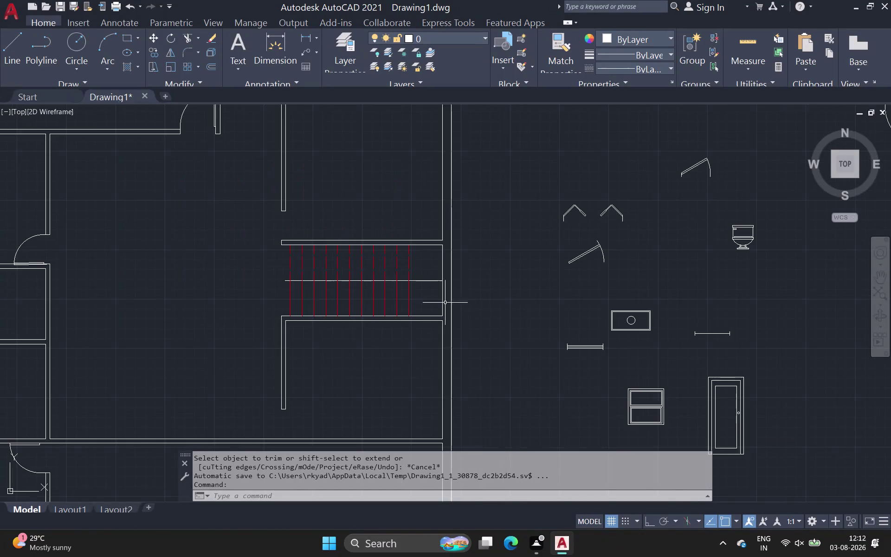
Select a door swing symbol beside the plan and copy it from its leaf corner.
scroll(down, 3)
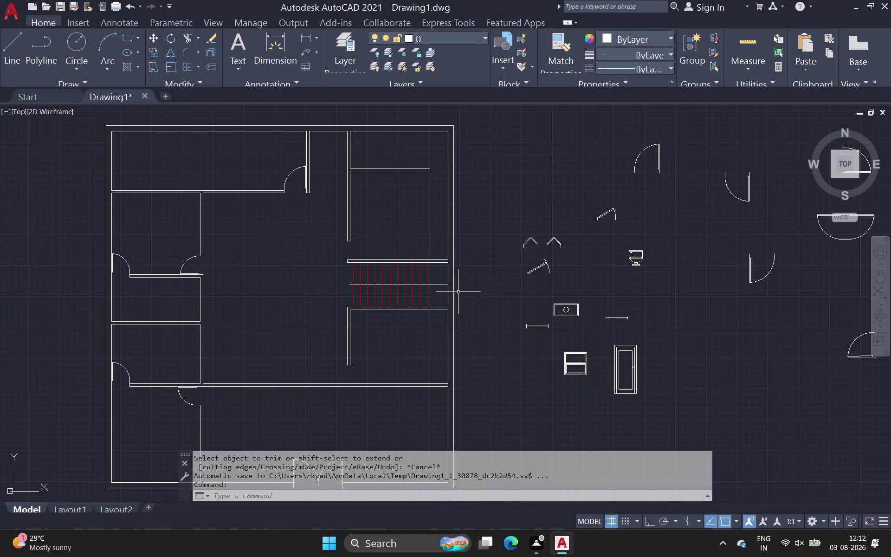
middle_drag(460, 288, 429, 209)
scroll(down, 3)
middle_drag(440, 293, 425, 323)
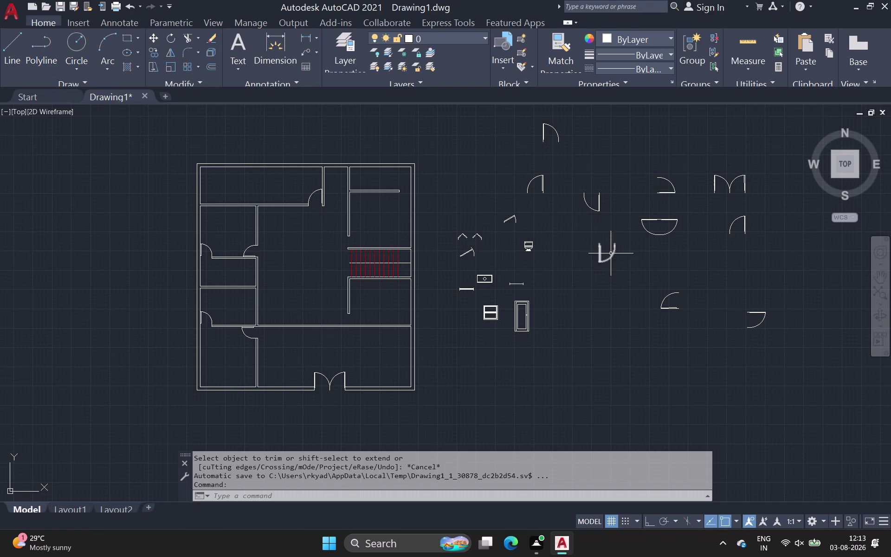
drag(641, 161, 651, 175)
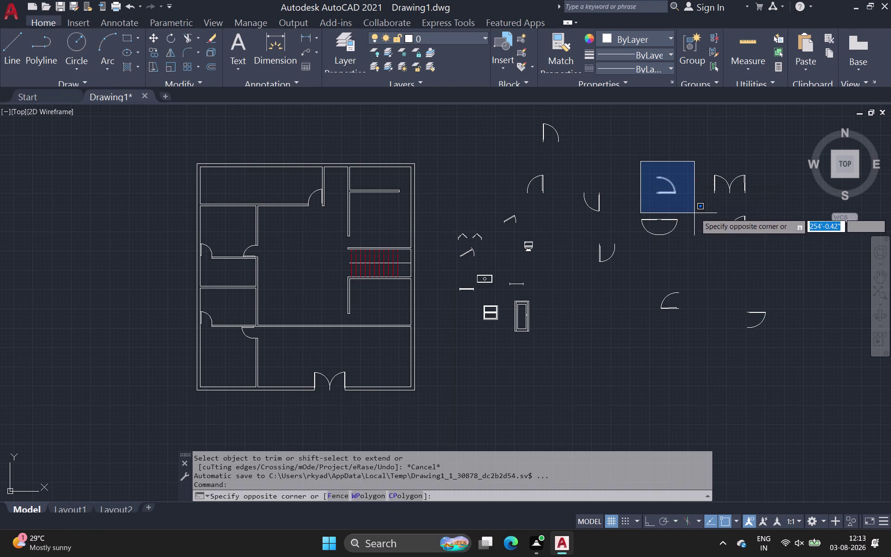
click(695, 213)
key(c)
key(o)
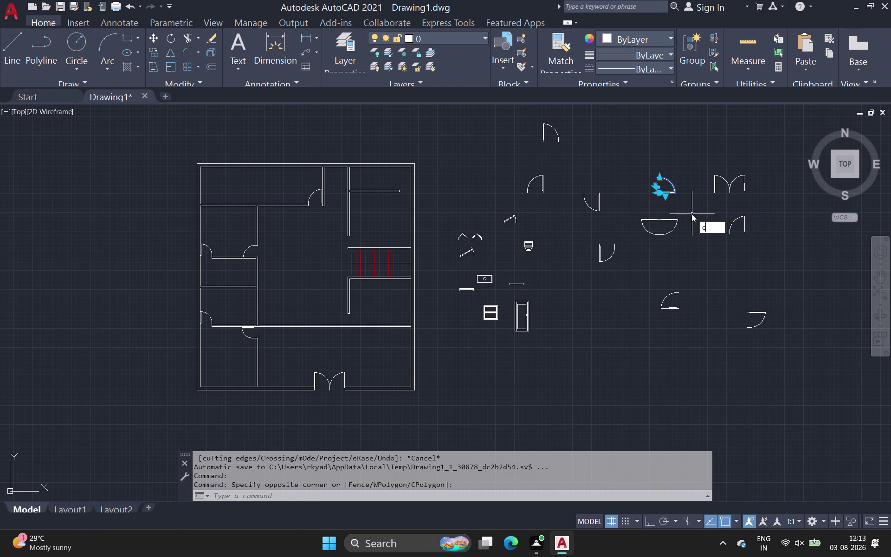
key(space)
scroll(up, 3)
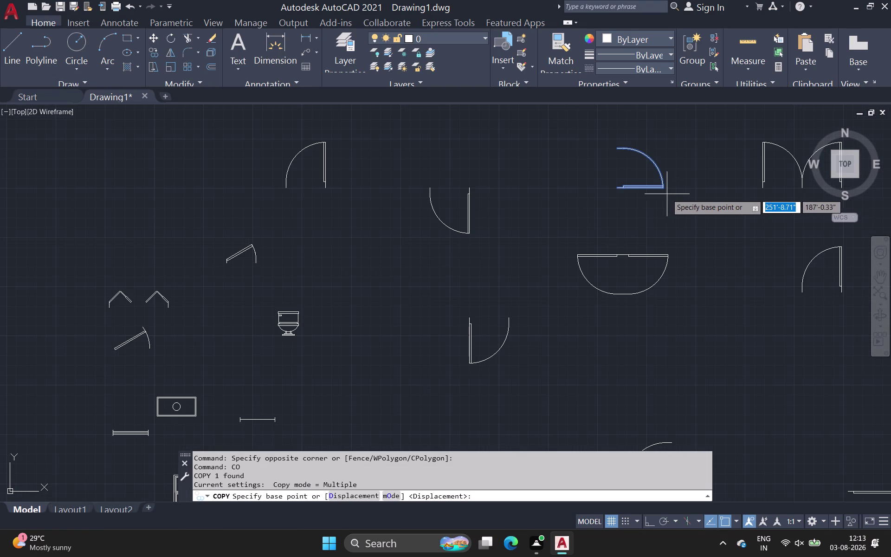
click(664, 188)
Place the door copy in the wall opening below the staircase and select it.
scroll(down, 3)
middle_drag(550, 282, 690, 159)
scroll(down, 3)
scroll(up, 3)
scroll(up, 3)
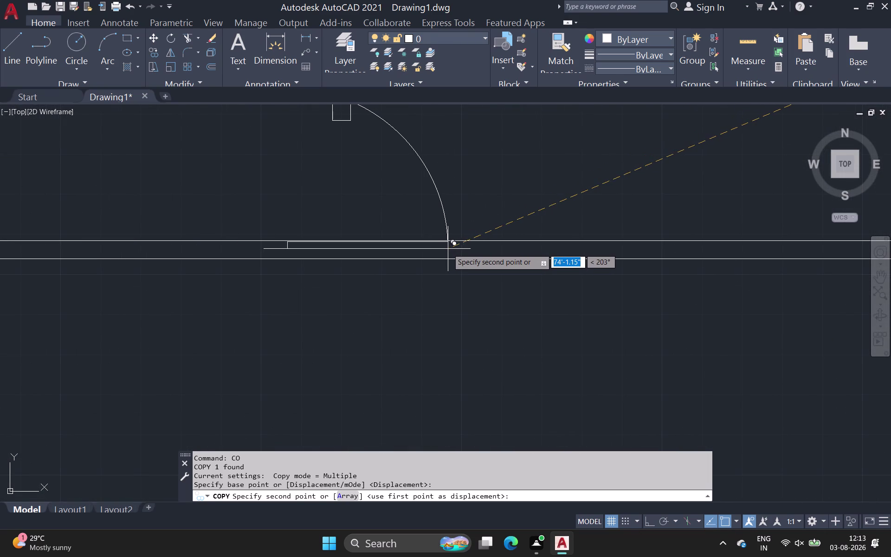
scroll(down, 3)
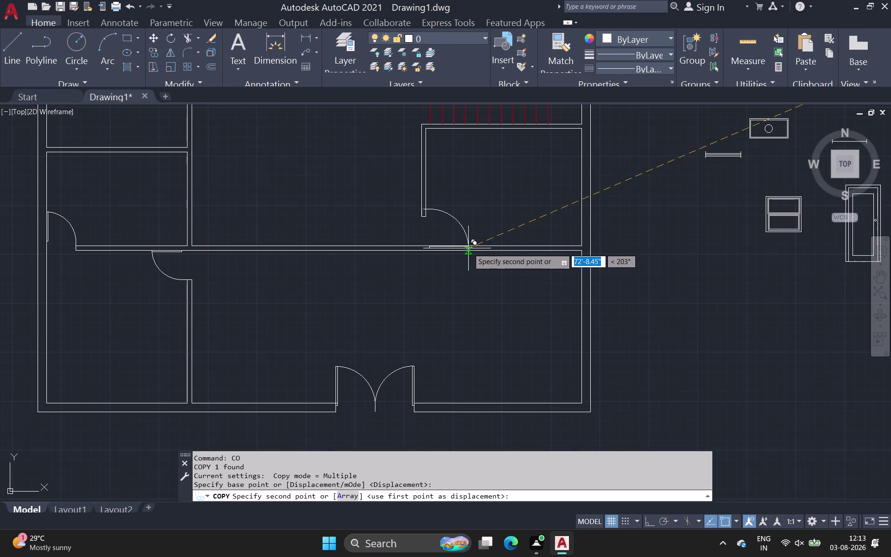
scroll(up, 3)
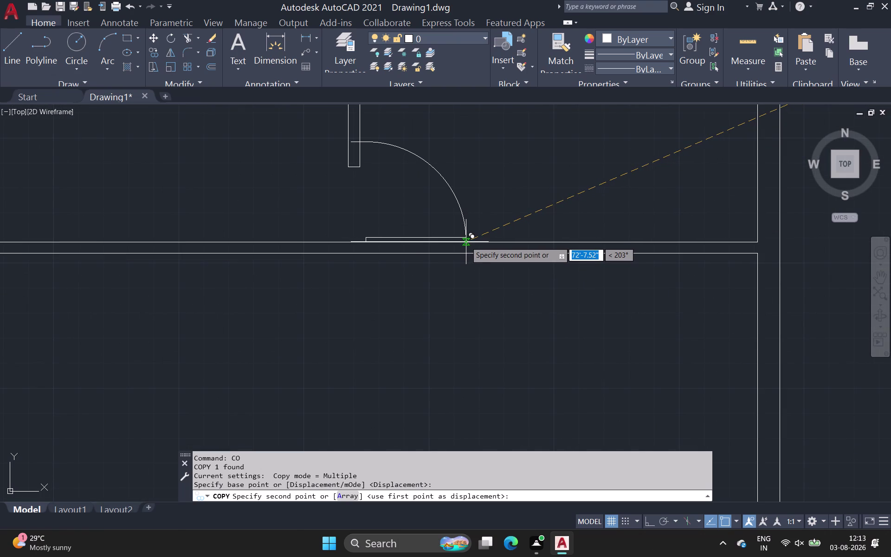
scroll(up, 3)
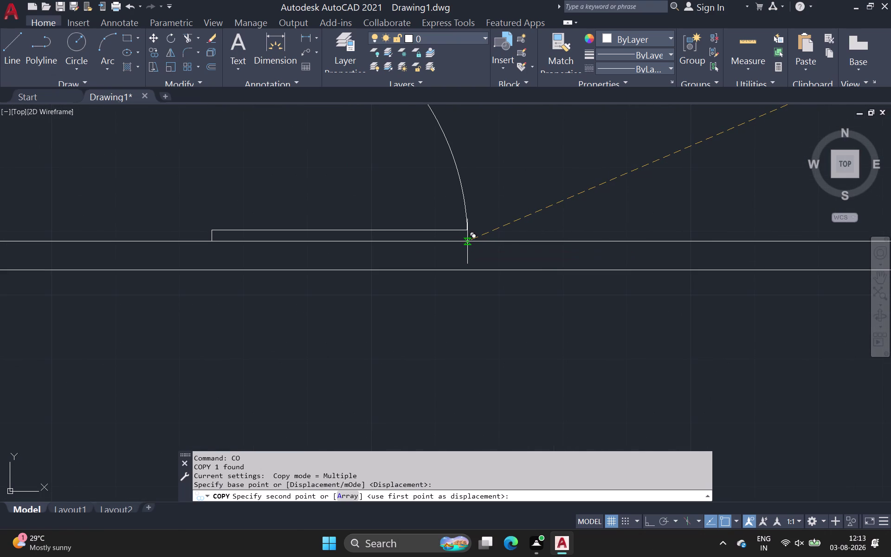
scroll(down, 3)
scroll(down, 3)
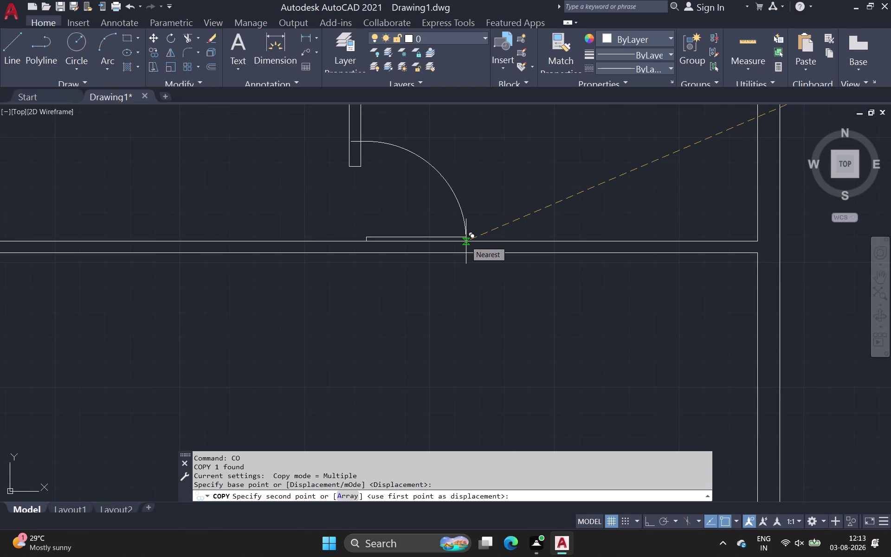
click(466, 241)
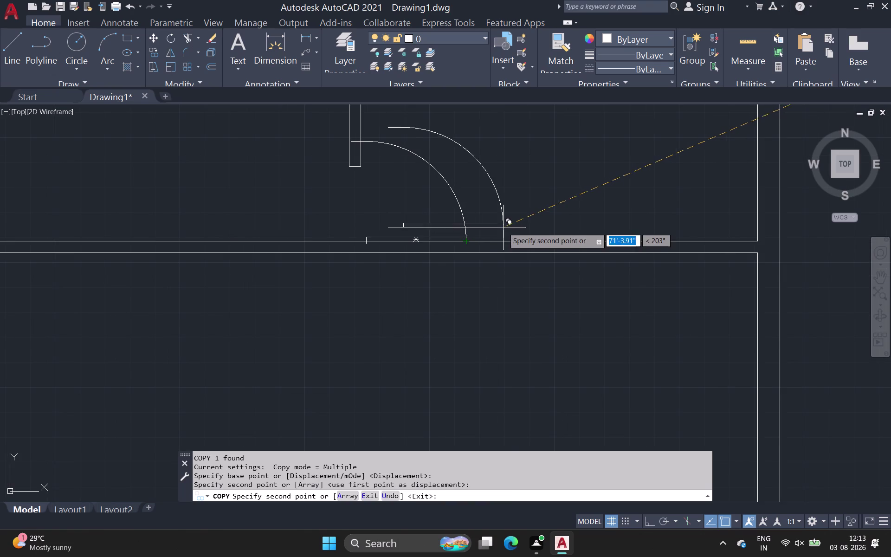
key(Escape)
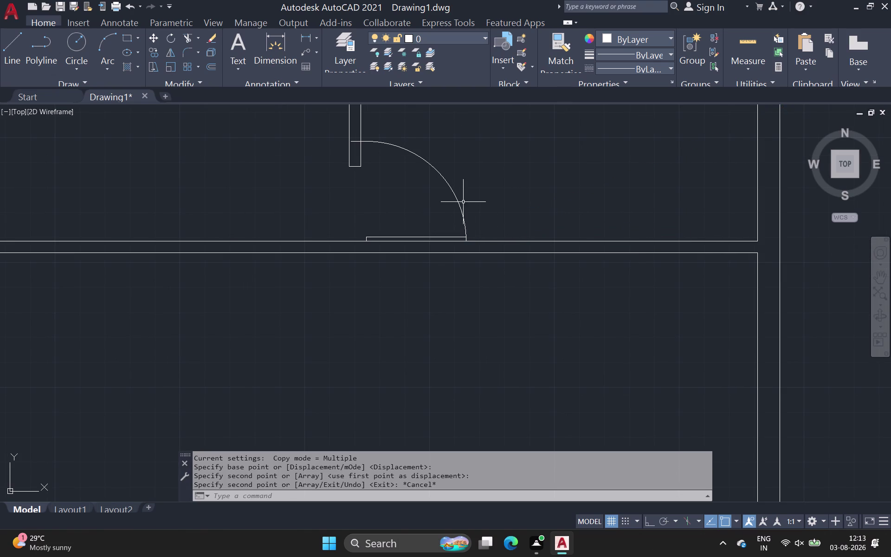
click(456, 199)
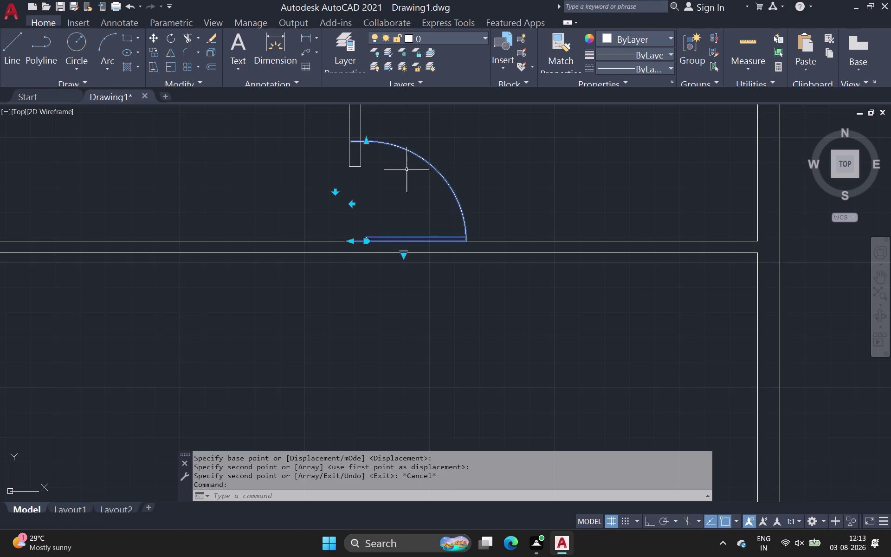
Drag the copied door's grip to shrink it to the opening's width.
click(366, 140)
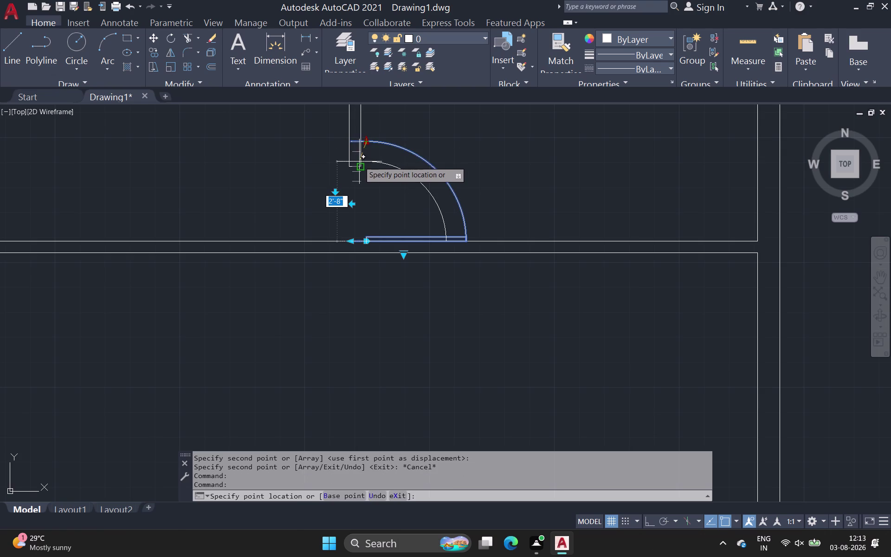
click(360, 163)
key(space)
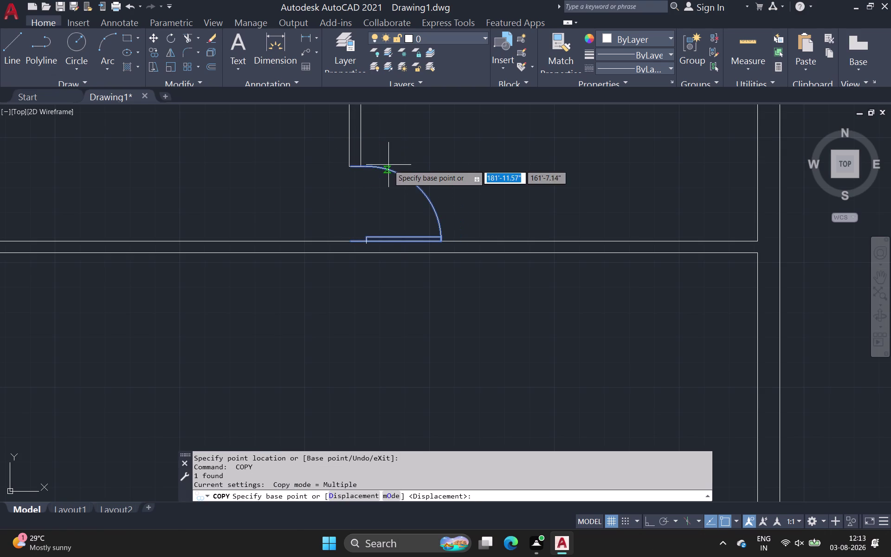
scroll(down, 3)
middle_drag(396, 171, 389, 186)
Zoom out to the loose door symbols and cancel the repeated copy command.
key(space)
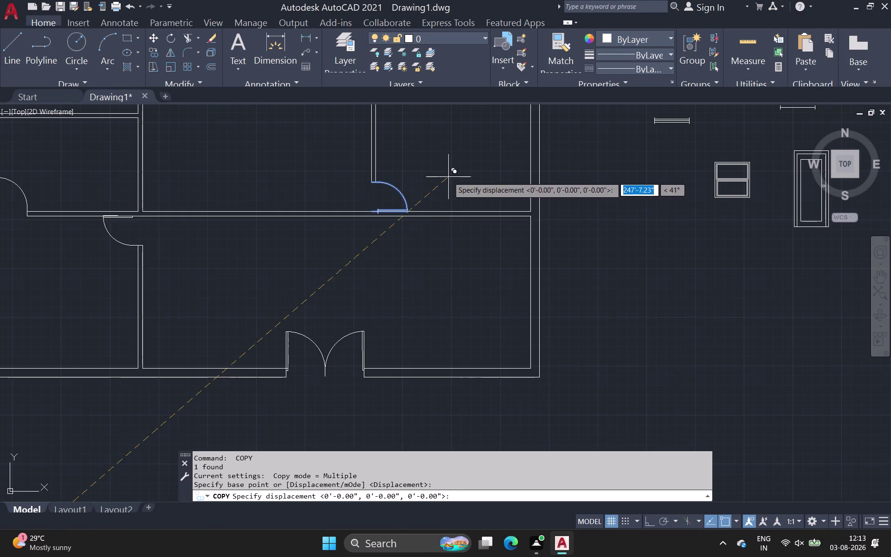
middle_drag(449, 176, 434, 196)
scroll(down, 3)
middle_drag(408, 213, 266, 298)
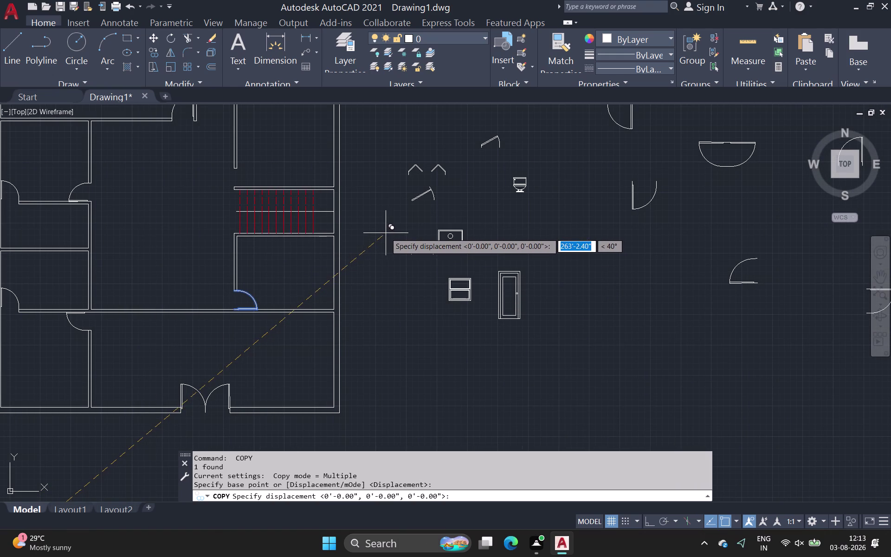
middle_drag(386, 233, 271, 279)
scroll(down, 3)
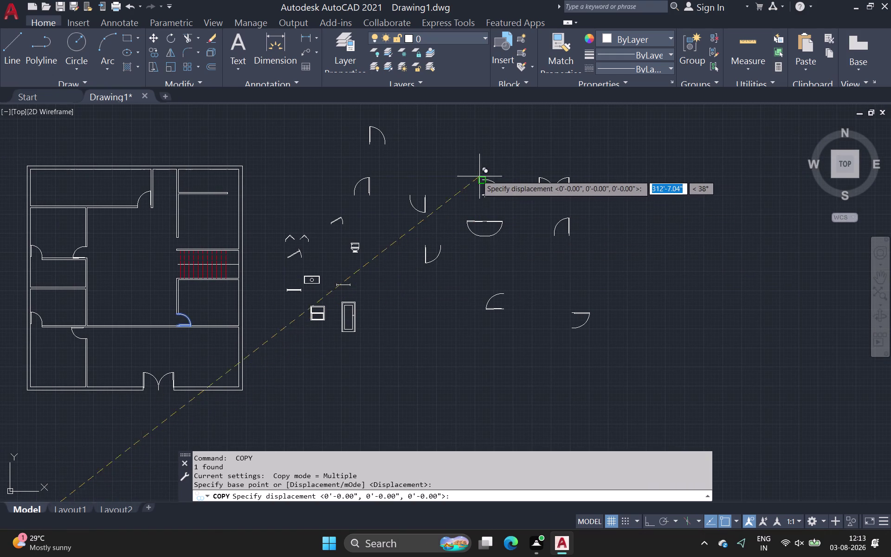
key(Escape)
Window-select another door swing and start a CO copy from its leaf corner.
drag(468, 167, 473, 172)
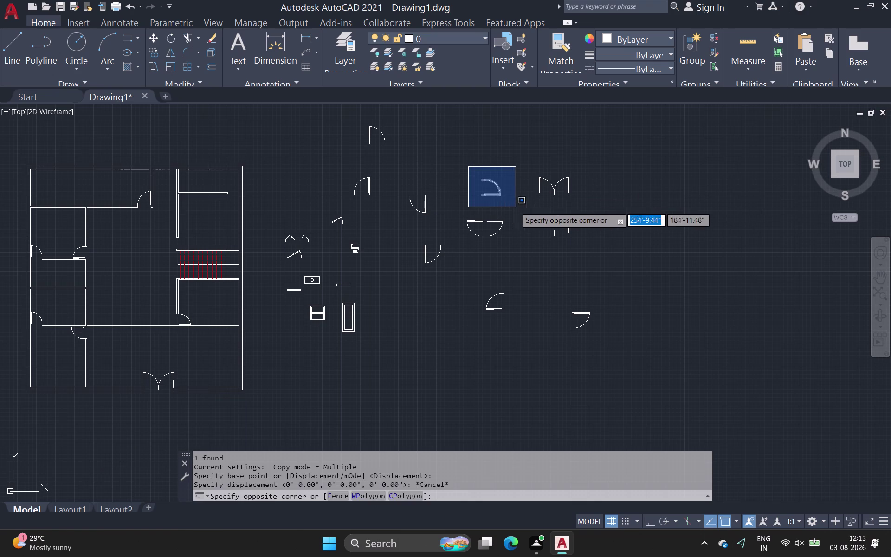
click(514, 206)
scroll(up, 3)
key(c)
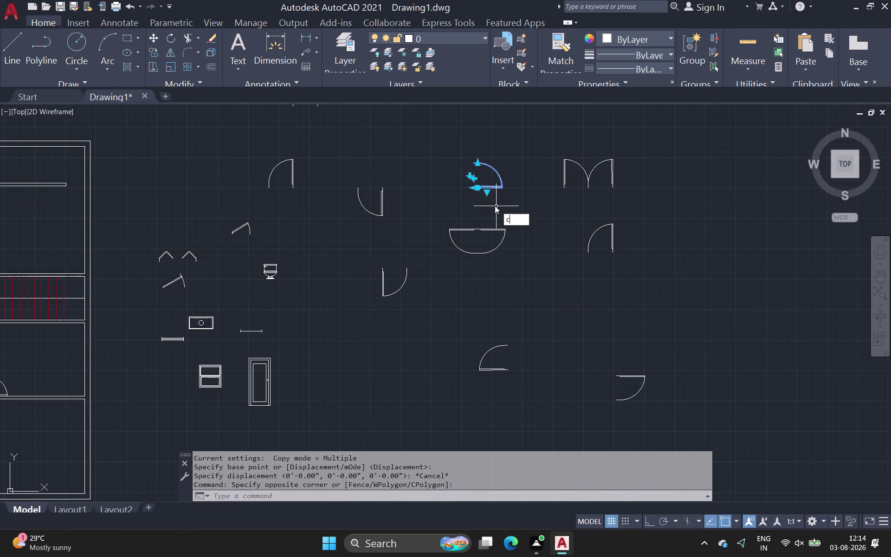
key(o)
key(space)
scroll(up, 3)
scroll(up, 3)
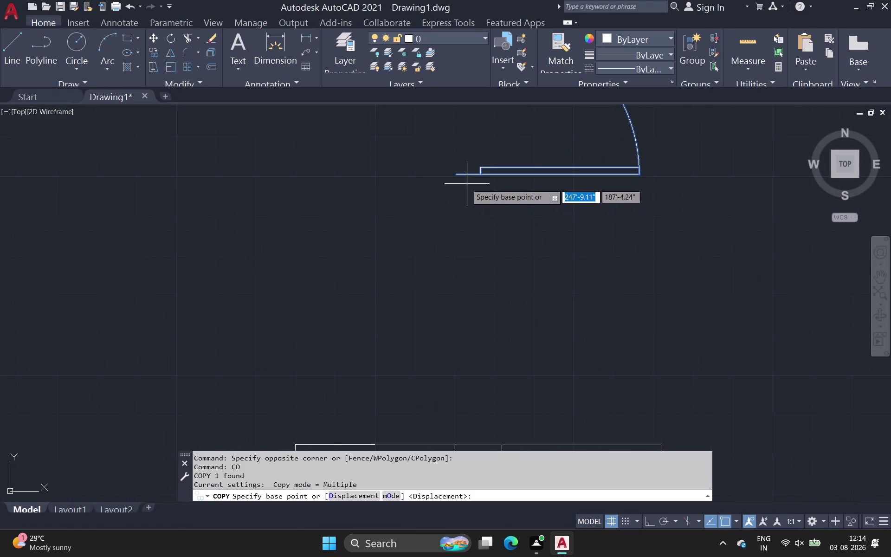
click(460, 175)
Place the door copy in the opening above the red staircase.
scroll(down, 3)
middle_drag(381, 222, 570, 182)
scroll(down, 3)
scroll(down, 3)
middle_drag(212, 297, 694, 193)
scroll(down, 3)
scroll(up, 3)
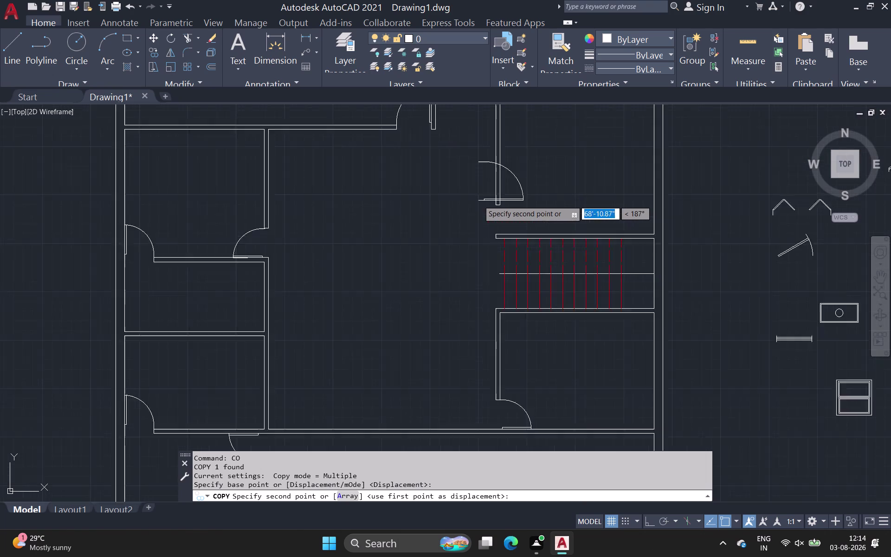
scroll(up, 3)
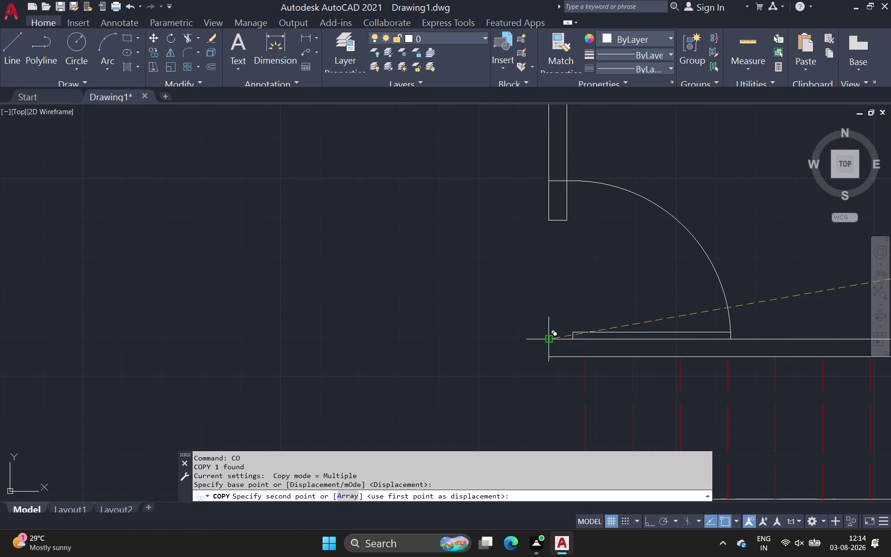
click(552, 341)
key(space)
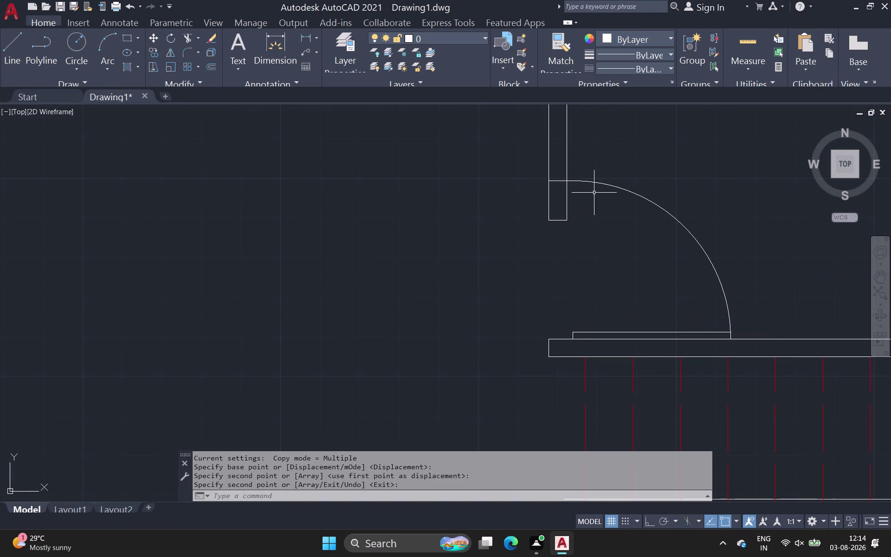
Drag the new door's grip so its arc meets the adjoining wall end.
click(598, 182)
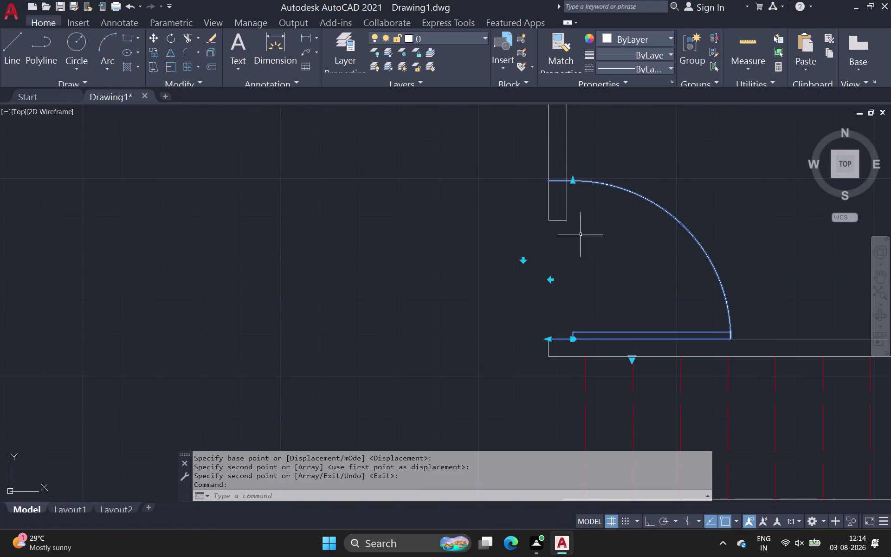
click(573, 180)
double_click(564, 218)
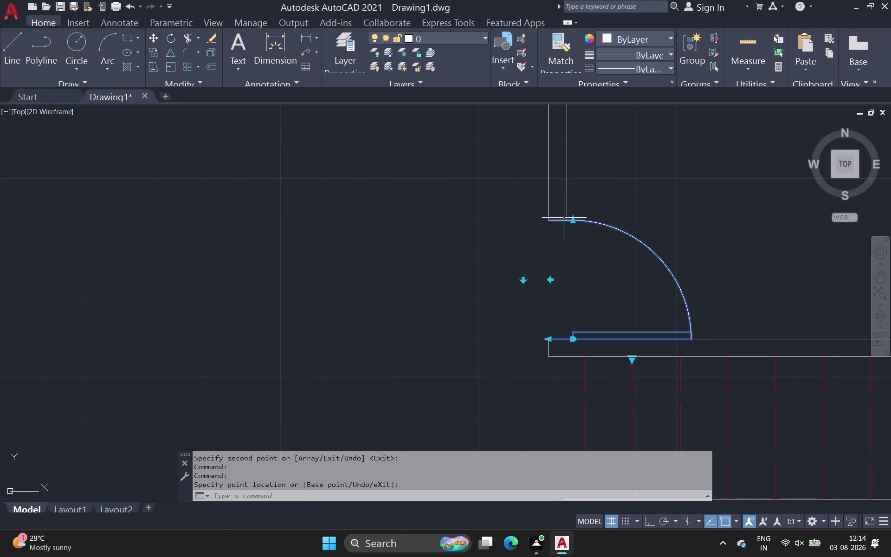
key(space)
key(Escape)
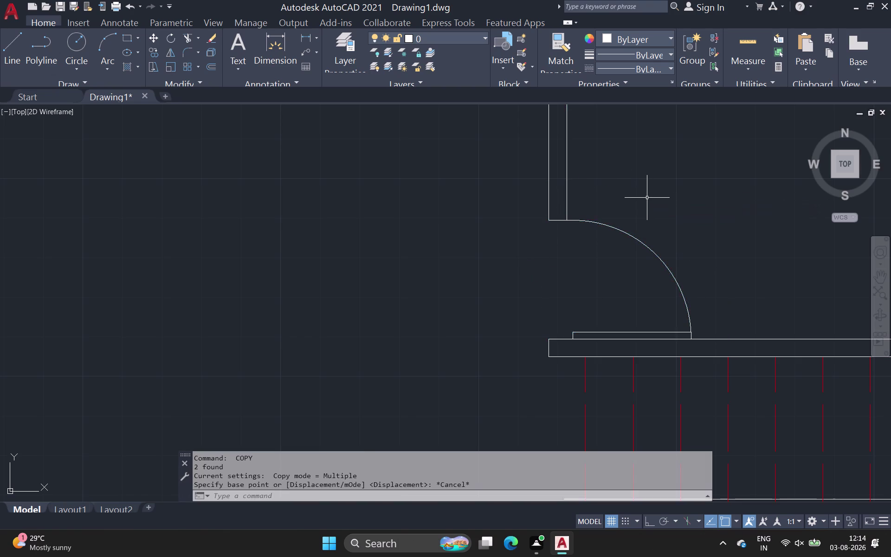
Zoom out and pan across the plan to look over the walls.
scroll(down, 3)
middle_drag(643, 206, 394, 230)
scroll(down, 3)
middle_drag(404, 217, 392, 217)
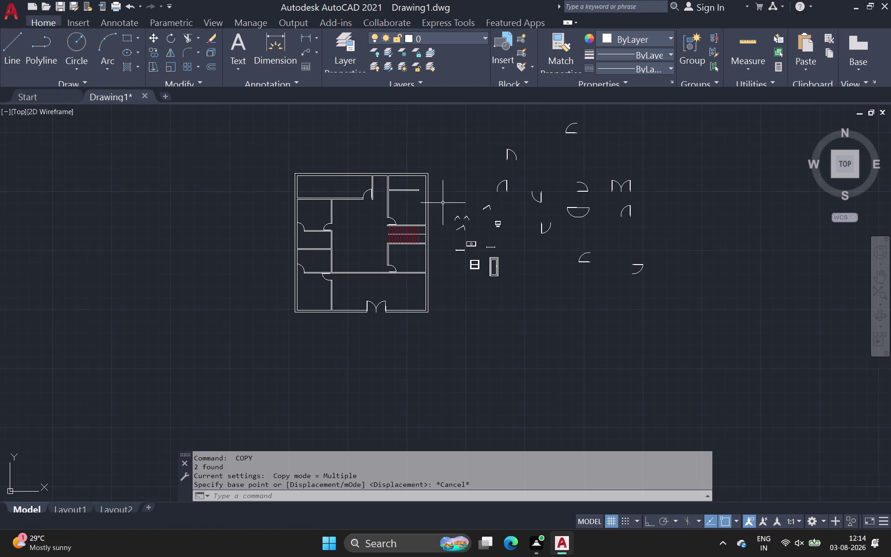
scroll(up, 3)
scroll(up, 3)
middle_drag(304, 194, 308, 195)
scroll(down, 3)
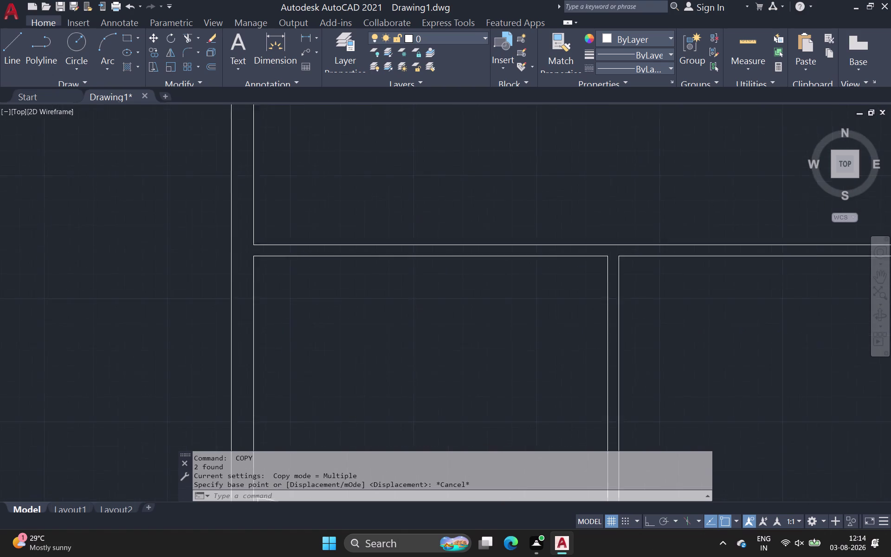
middle_drag(308, 195, 672, 216)
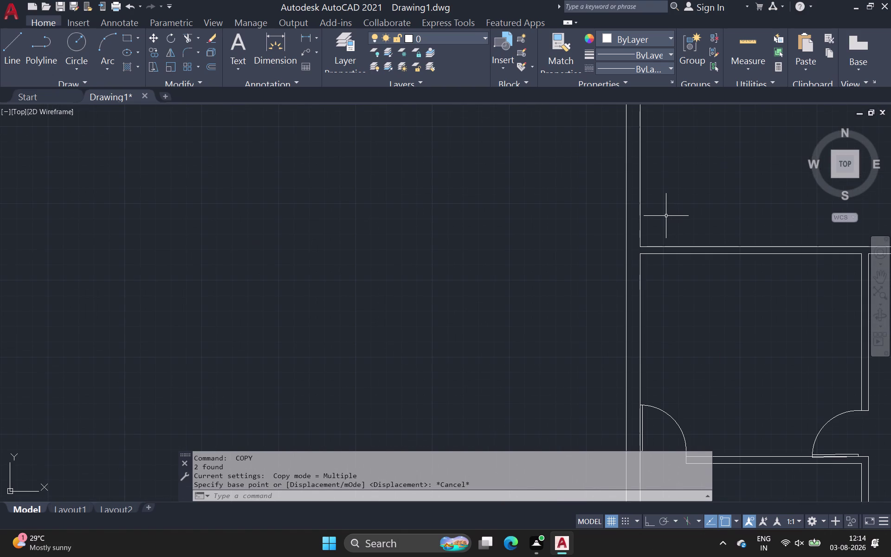